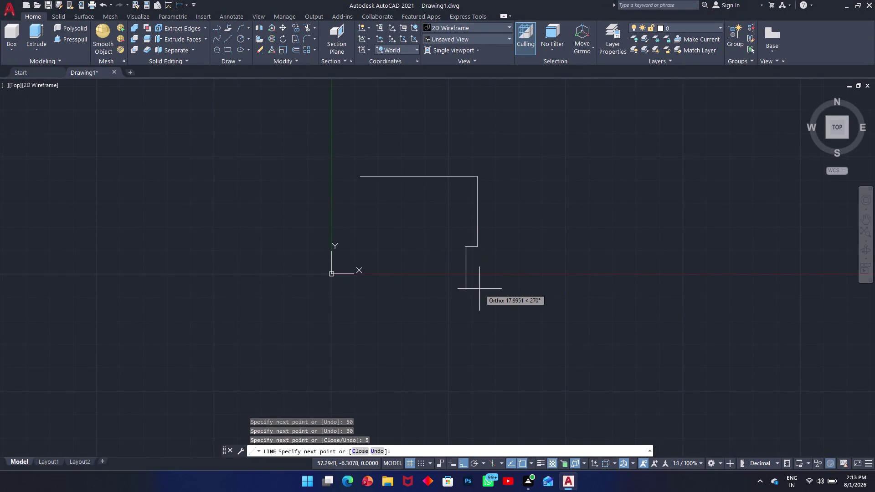
Draw a 44.2-unit line straight down from the small 5-unit step.
text(44)
text(.2)
key(Return)
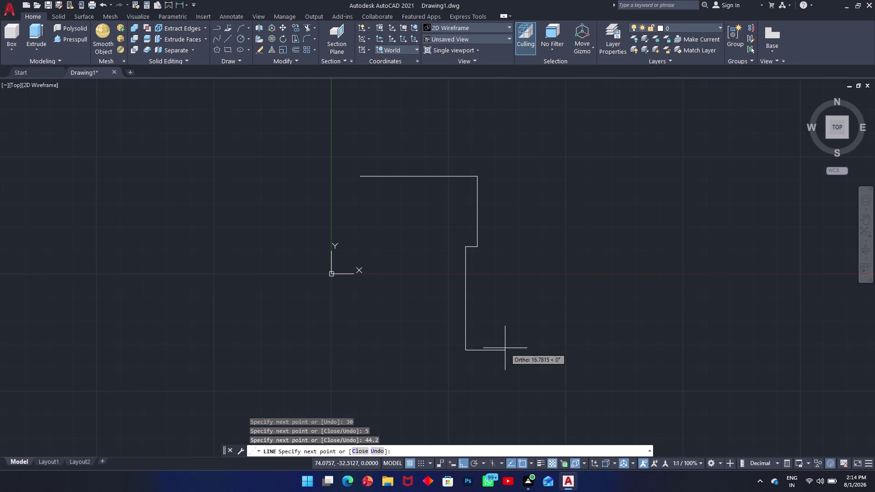
Replace the mistyped 22 with 19 and draw the 19-unit line rightward.
text(22)
key(BackSpace)
key(BackSpace)
text(1)
text(9)
key(Return)
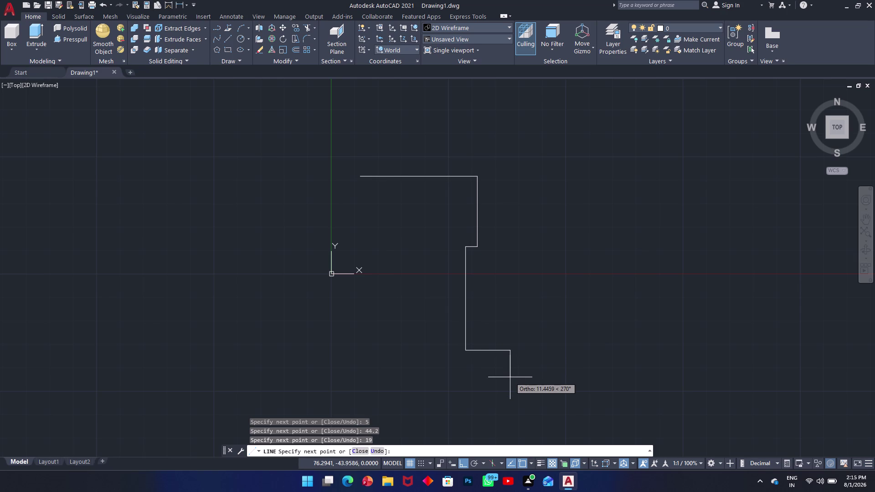
Draw a 14.2-unit downward line from the end of the 19-unit segment.
text(14)
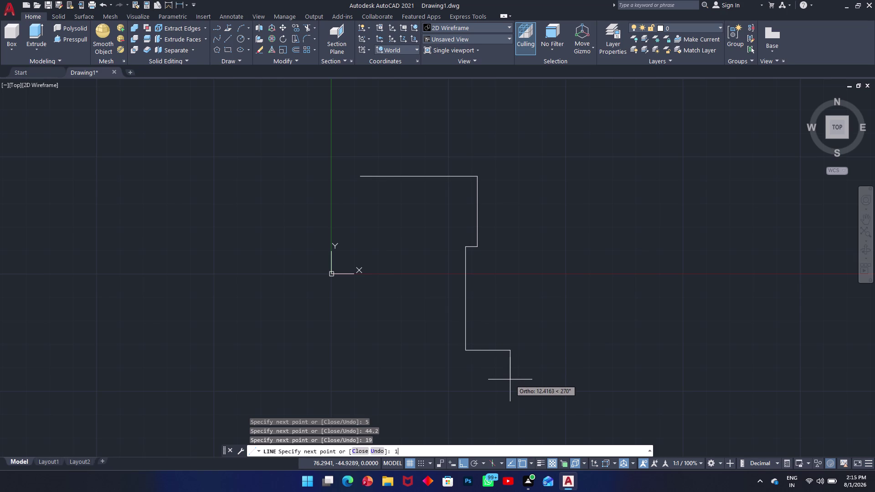
text(.2)
key(Return)
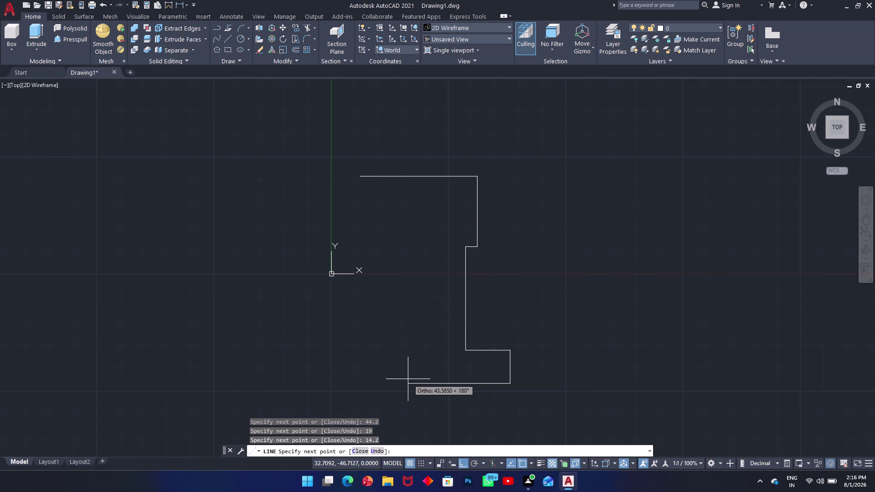
Draw the 30-unit leftward bottom line, undo it, then redraw it at 30.
text(30)
key(Return)
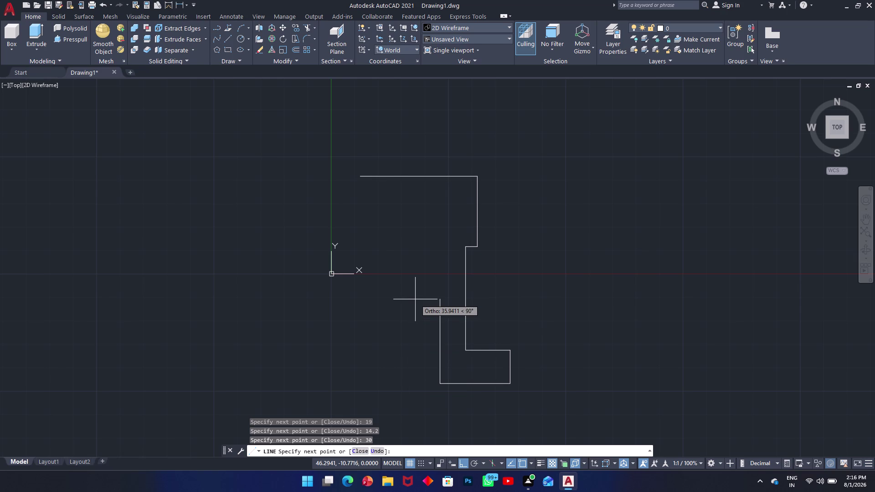
key(ctrl+z)
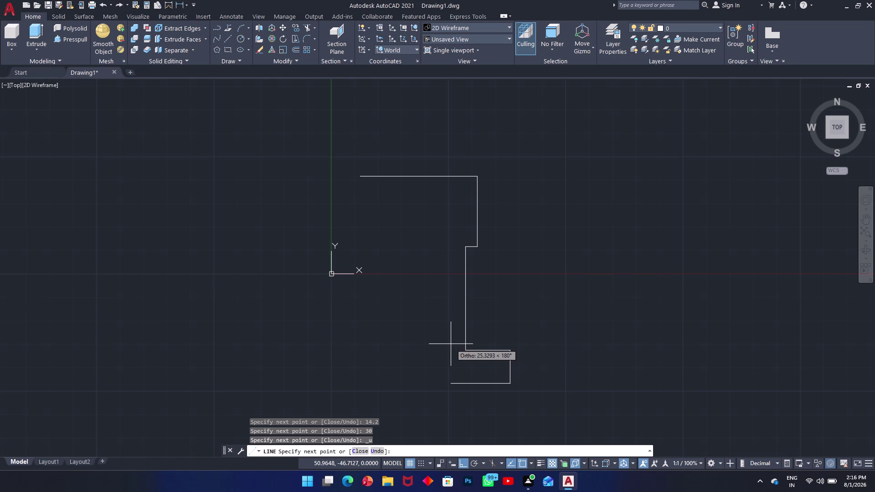
text(30)
key(Return)
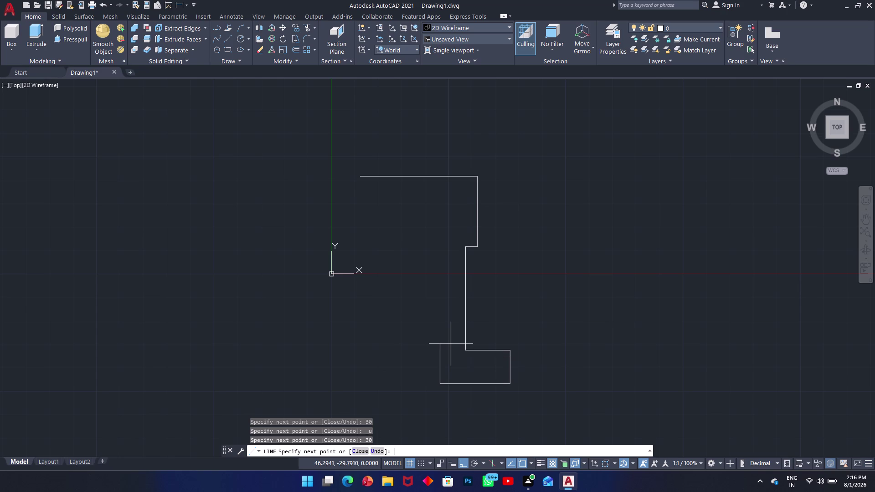